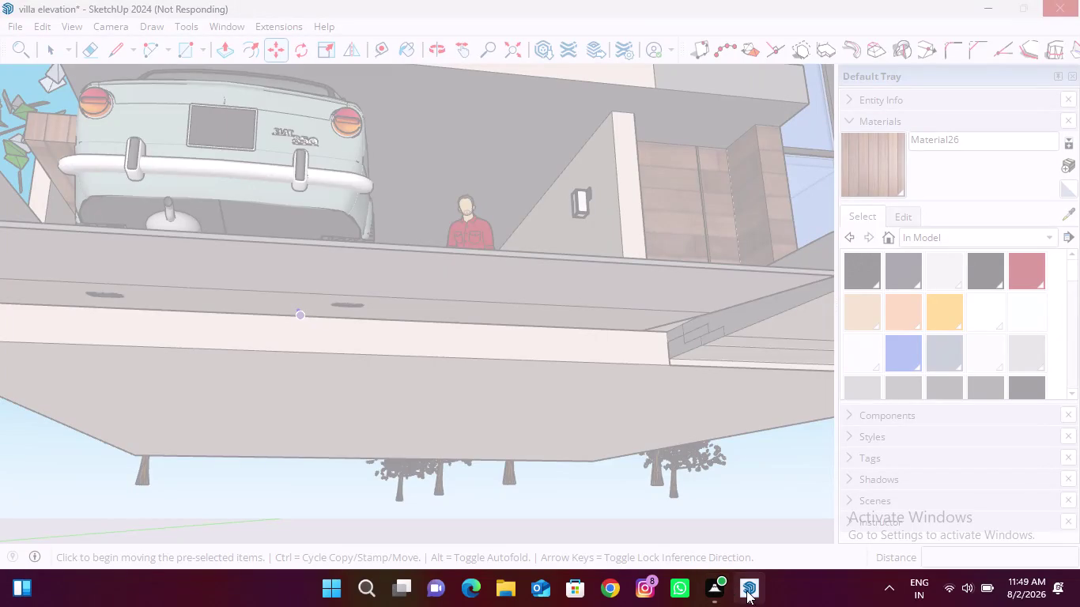
click(747, 587)
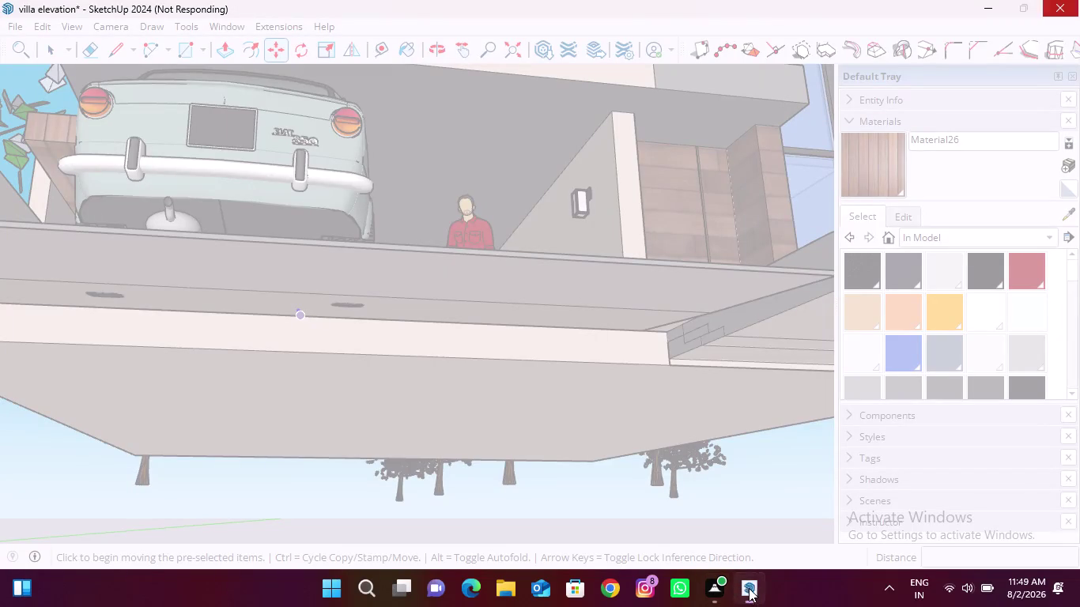